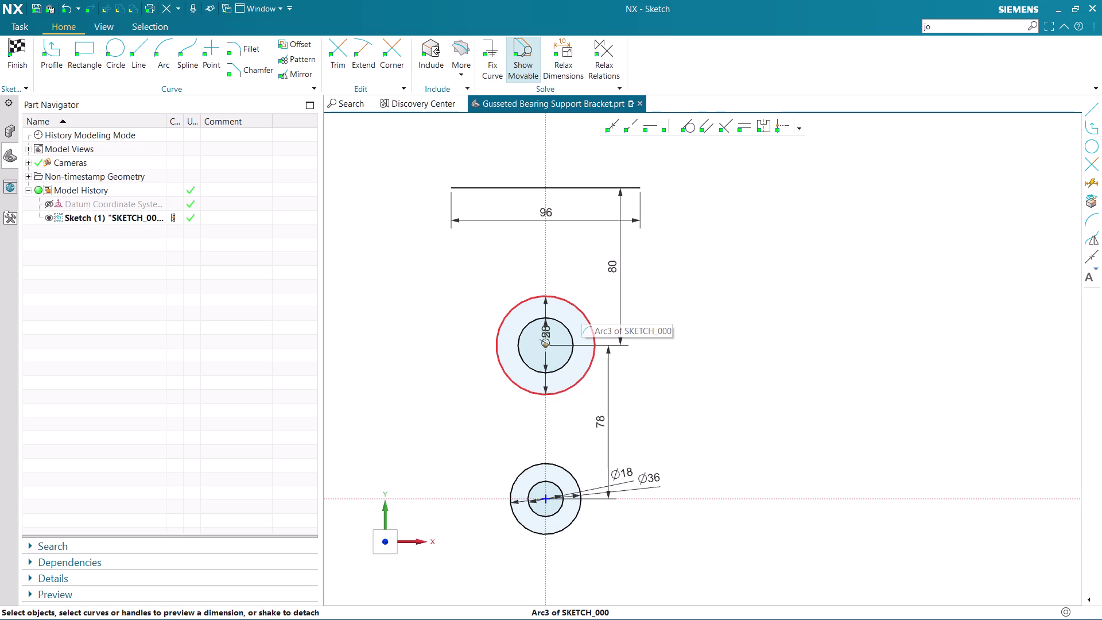
Draw a long line tangent to the lower boss's outer circle, rising up to the left.
scroll(down, 3)
scroll(up, 3)
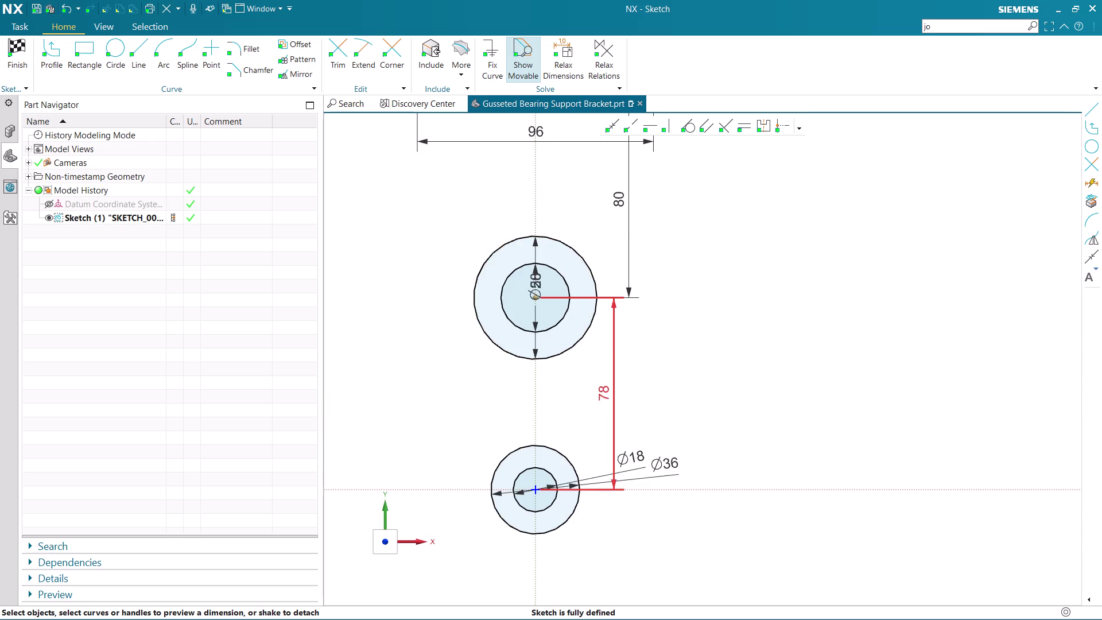
scroll(down, 3)
scroll(up, 3)
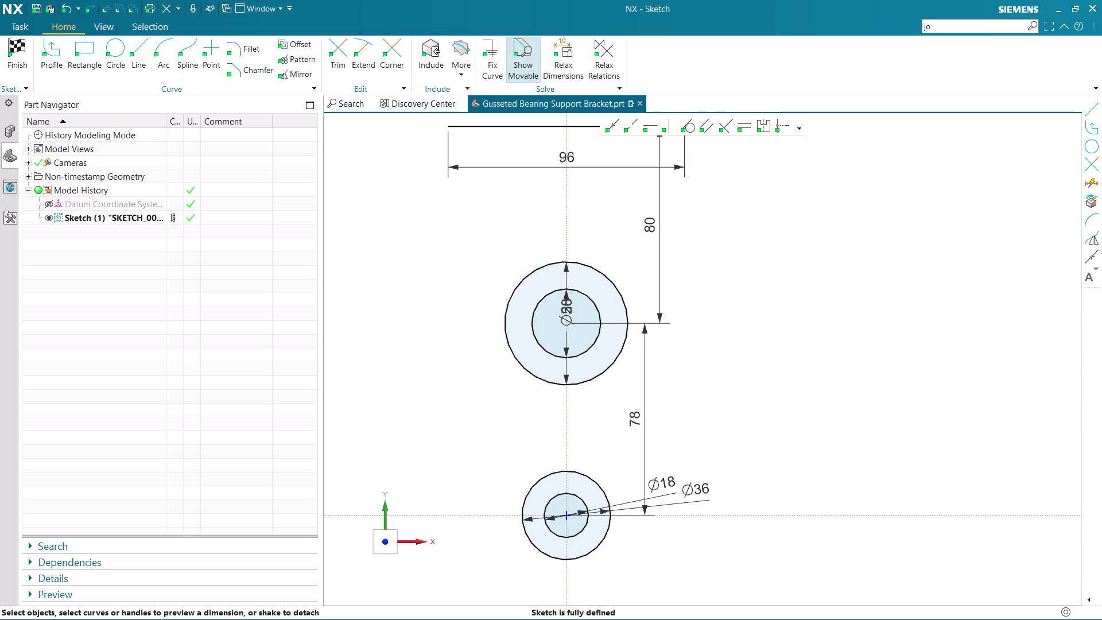
scroll(down, 3)
scroll(up, 3)
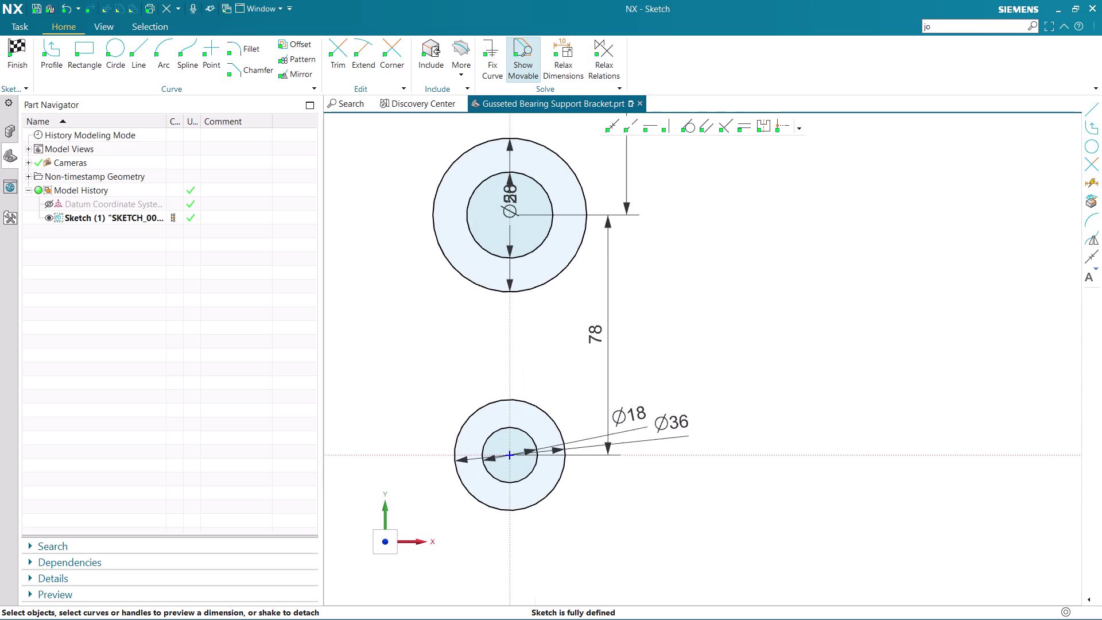
click(144, 45)
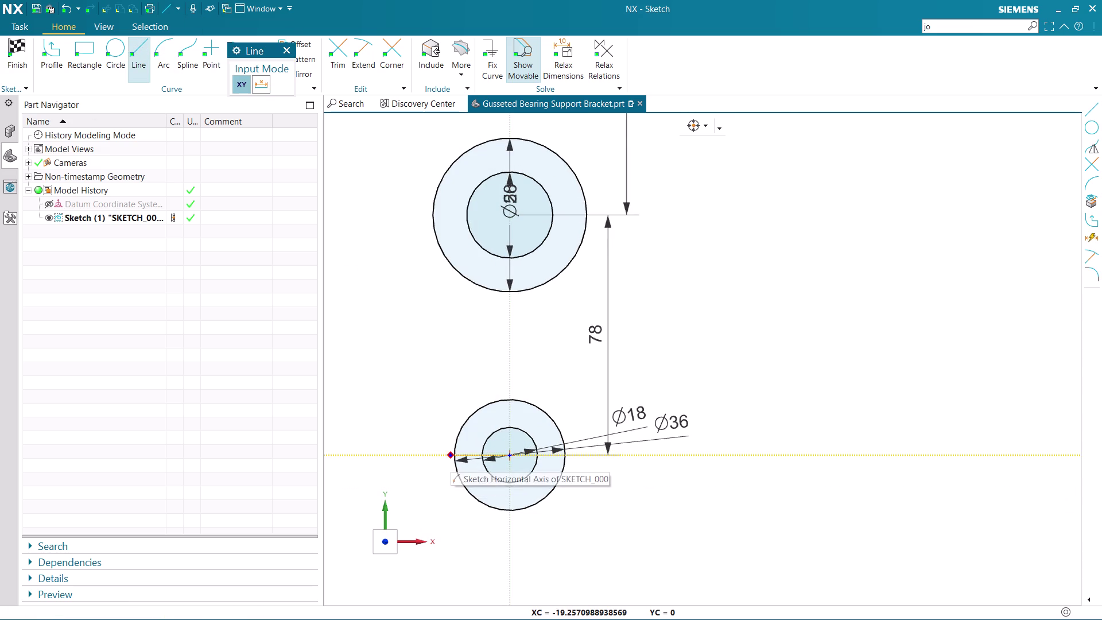
click(456, 454)
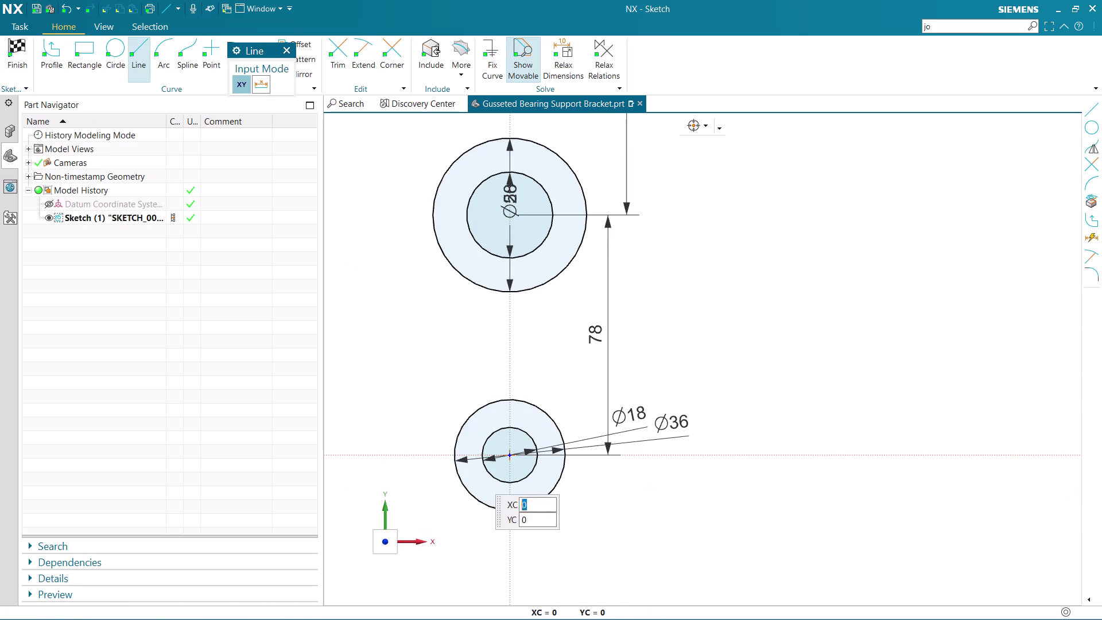
key(Escape)
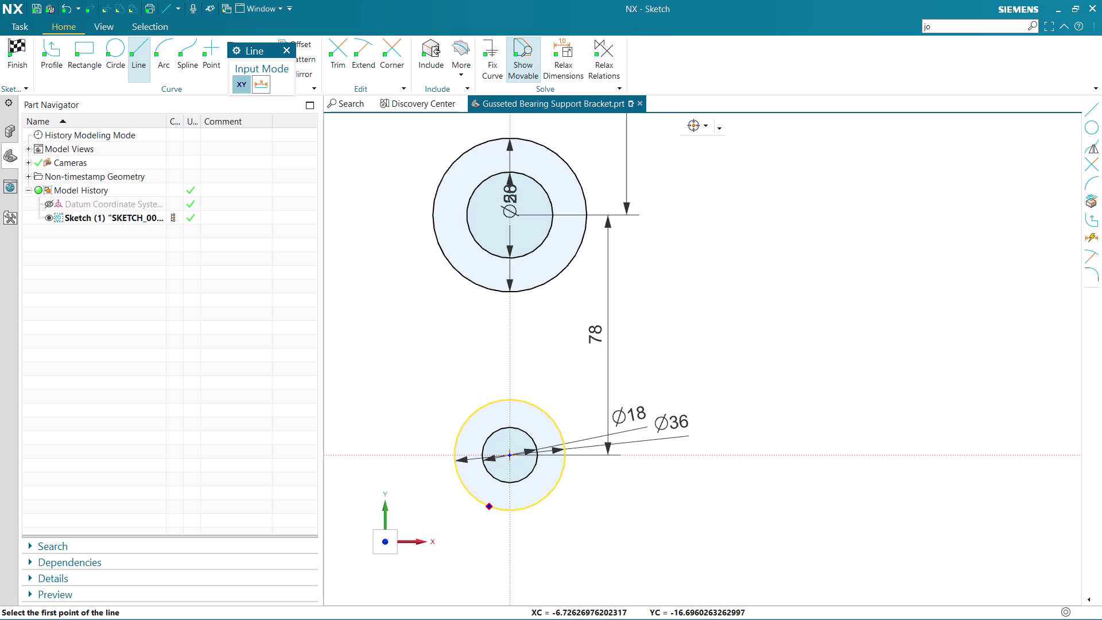
click(483, 503)
key(Escape)
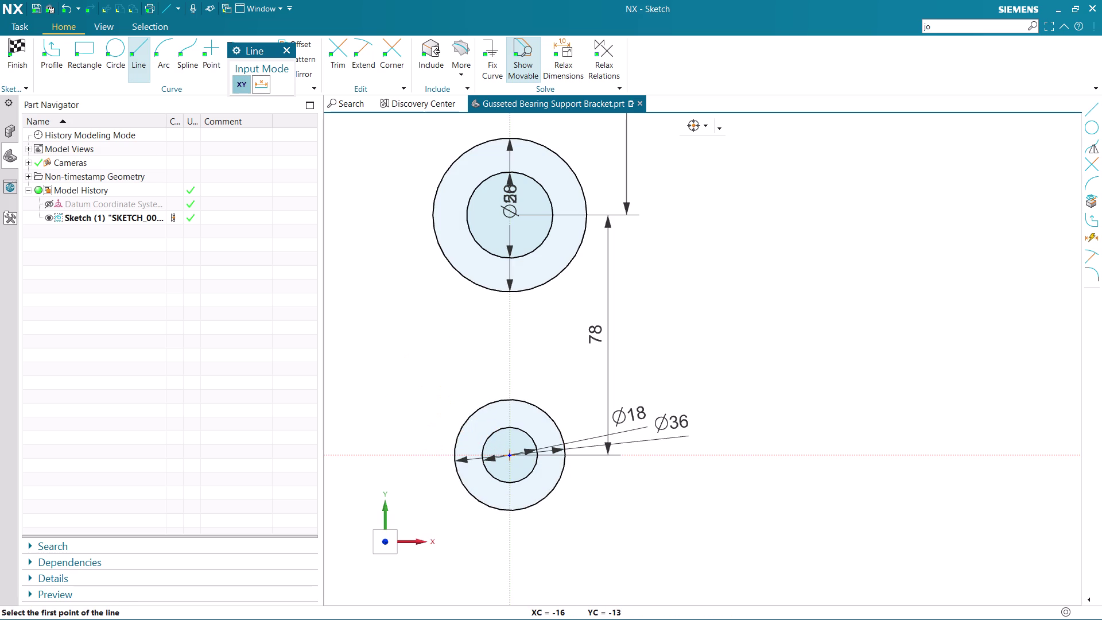
click(460, 488)
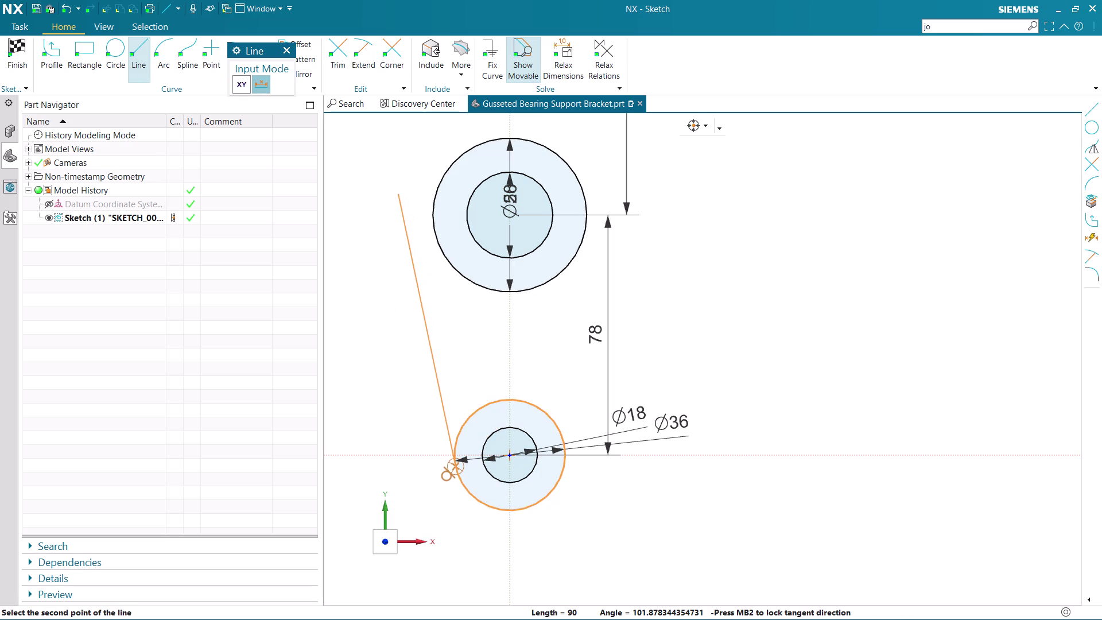
click(382, 160)
key(Escape)
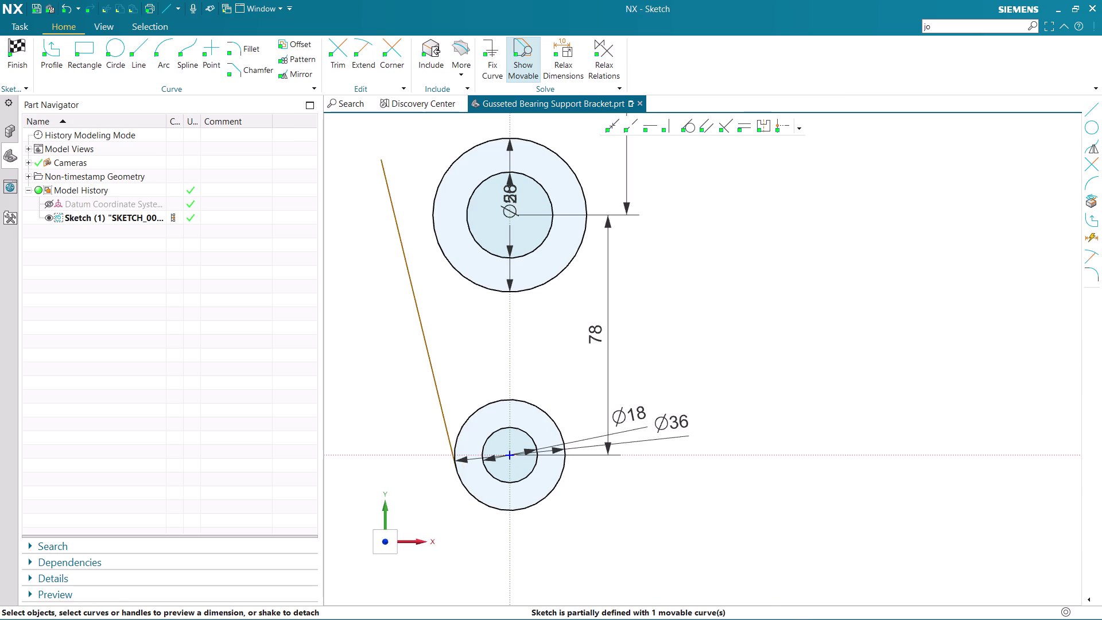
scroll(down, 3)
scroll(up, 3)
scroll(up, 3)
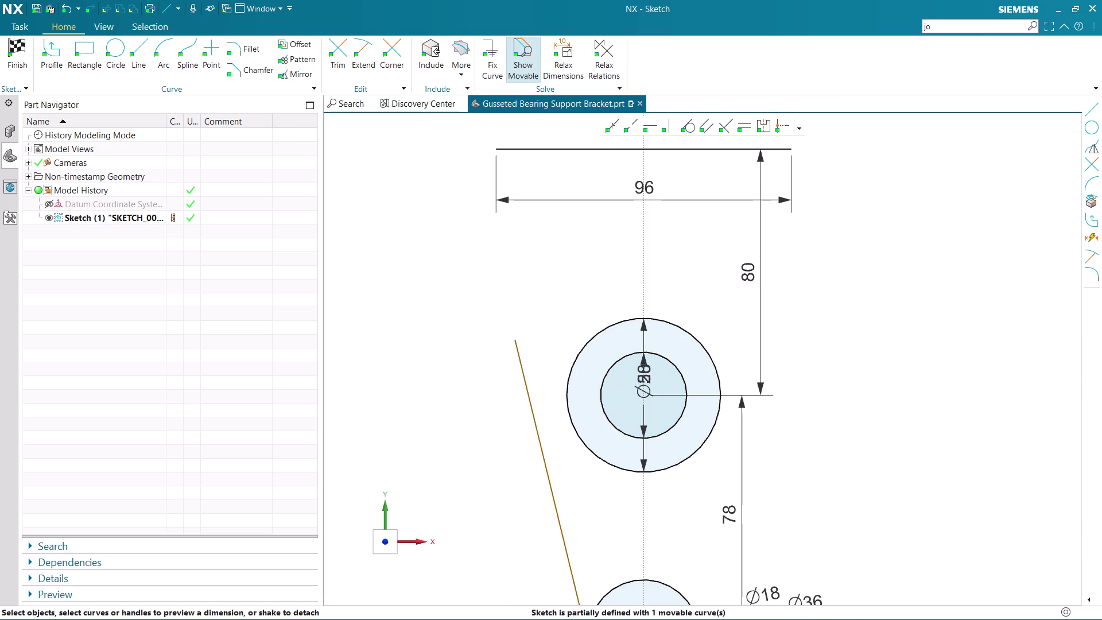
click(522, 383)
scroll(down, 3)
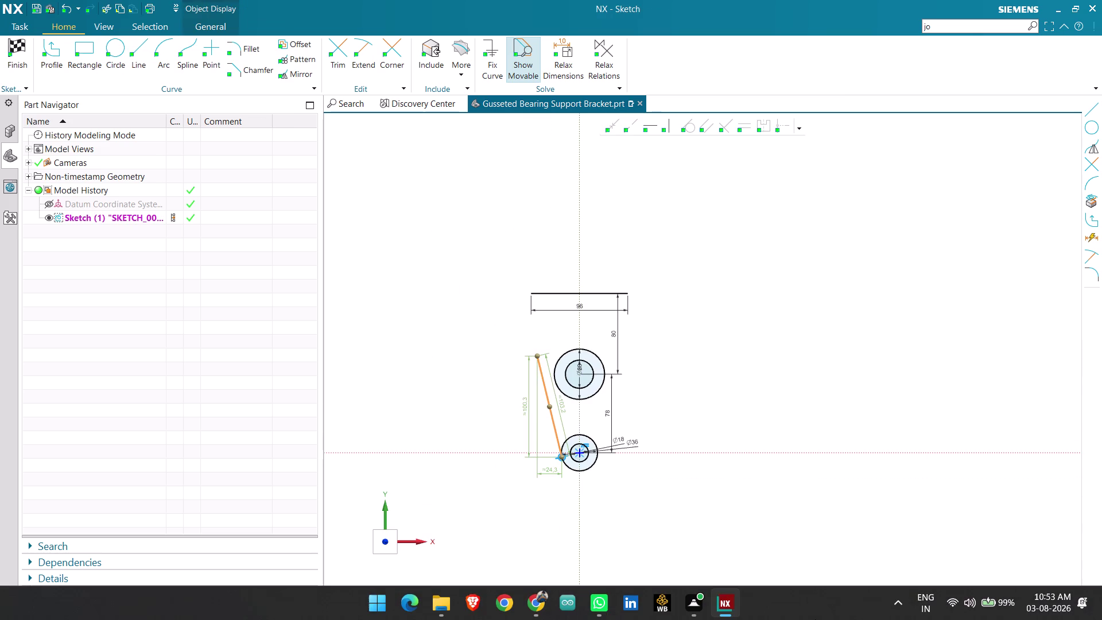
key(Escape)
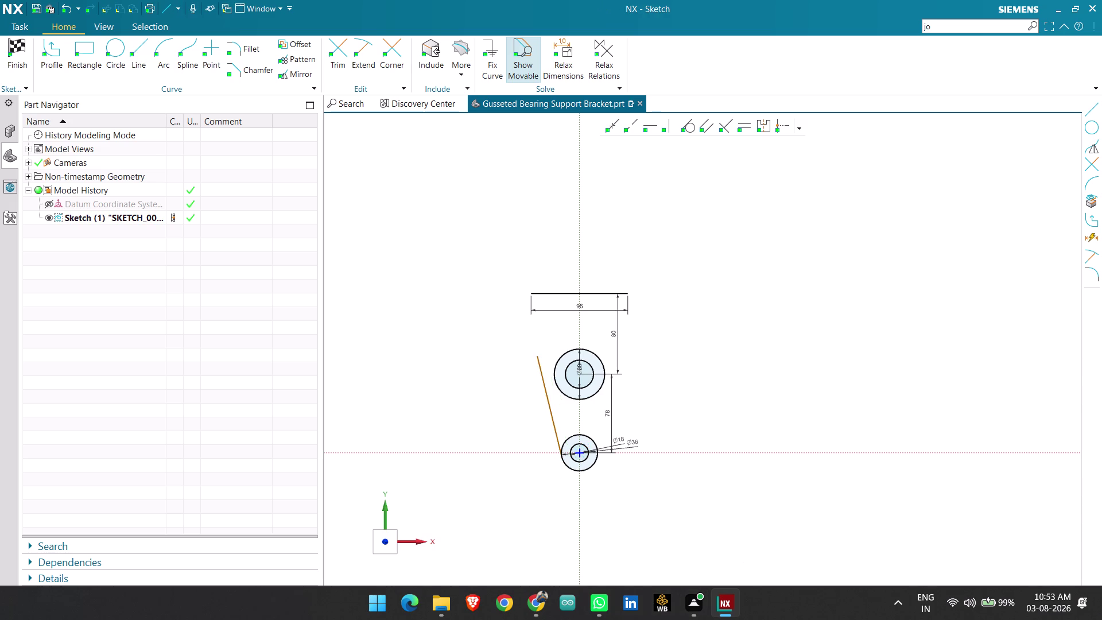
scroll(up, 3)
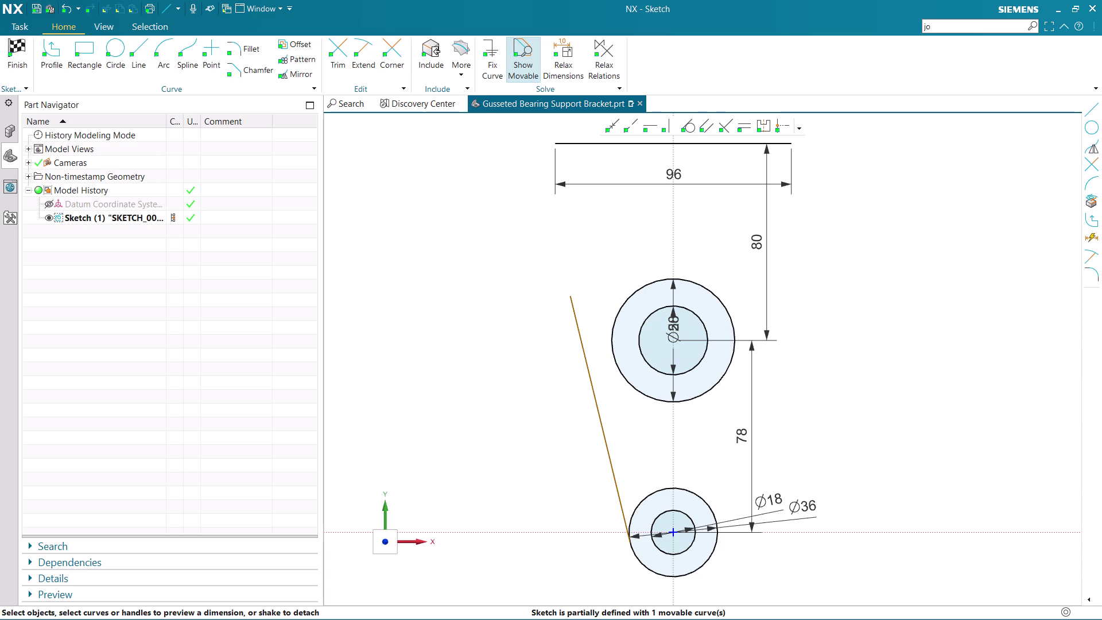
Add a Ø50 Rapid Dimension to the upper boss's outer circle, placing the label beside it.
scroll(down, 3)
scroll(up, 3)
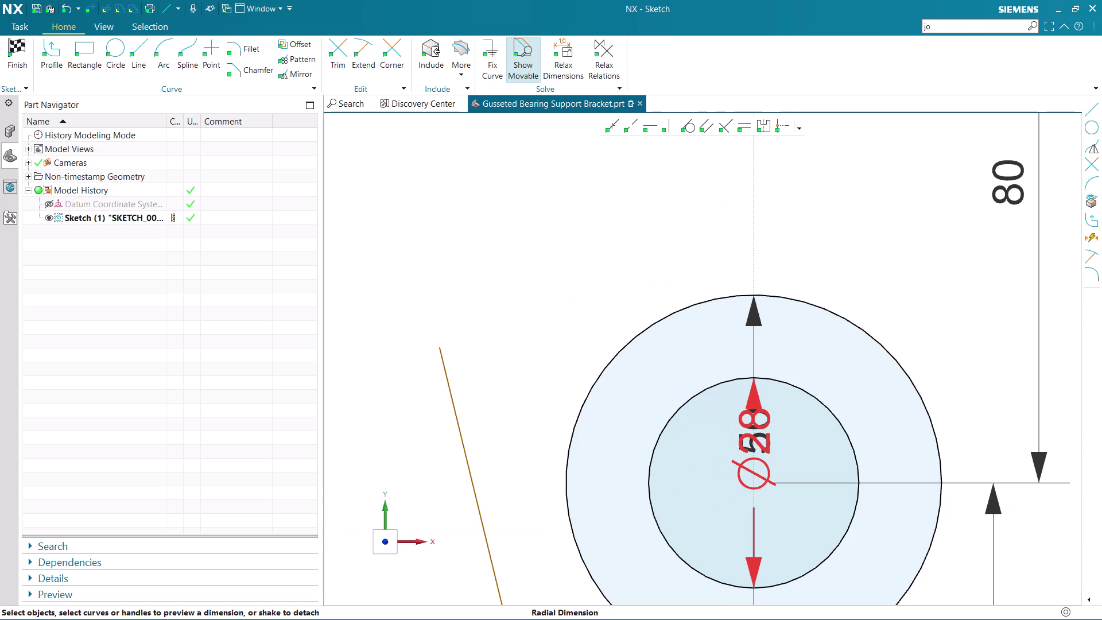
drag(764, 426, 998, 382)
drag(754, 437, 982, 337)
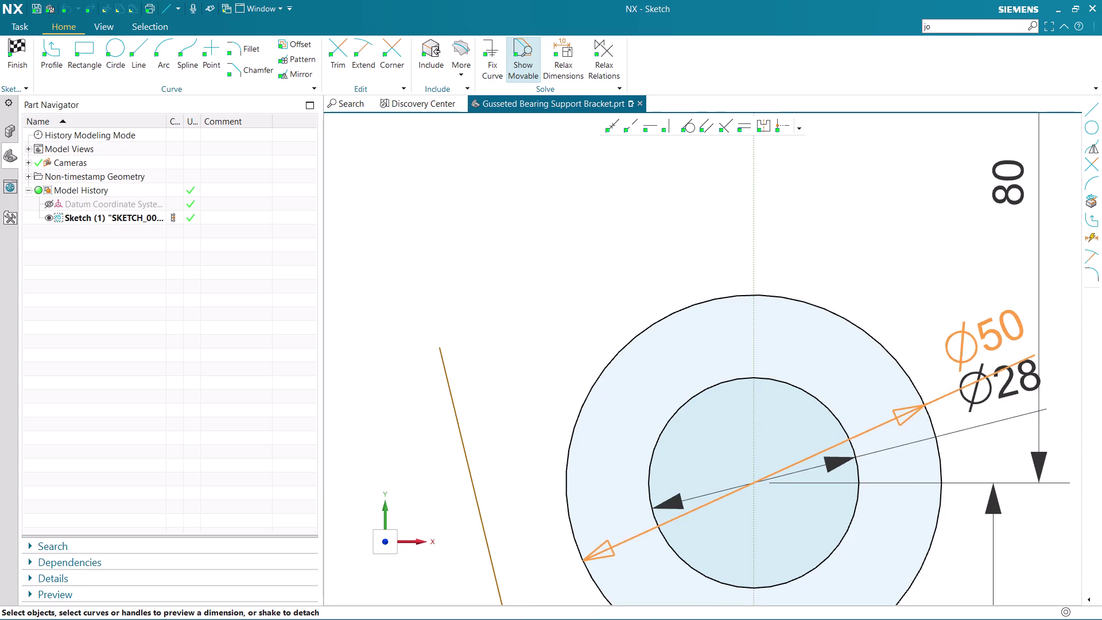
drag(982, 338, 966, 313)
scroll(down, 3)
scroll(down, 3)
scroll(up, 3)
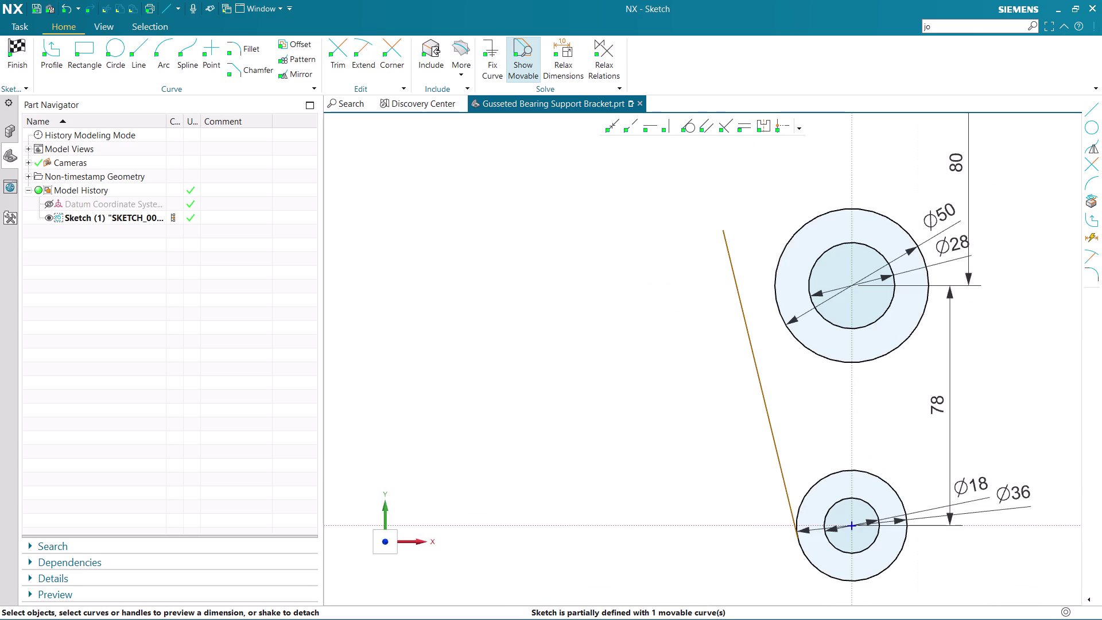
scroll(up, 3)
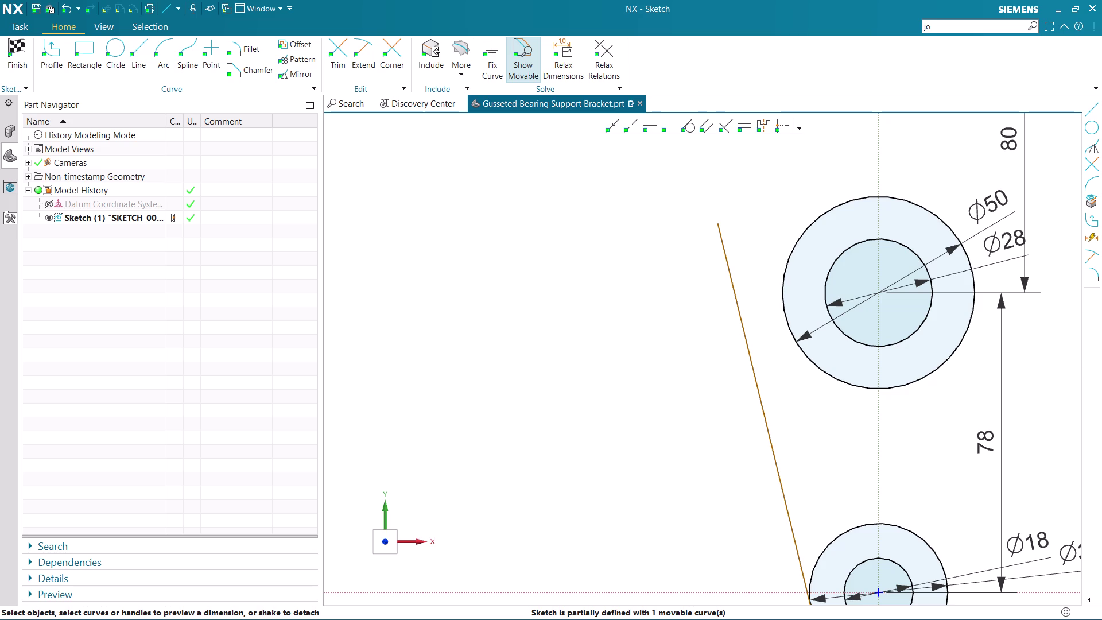
scroll(down, 3)
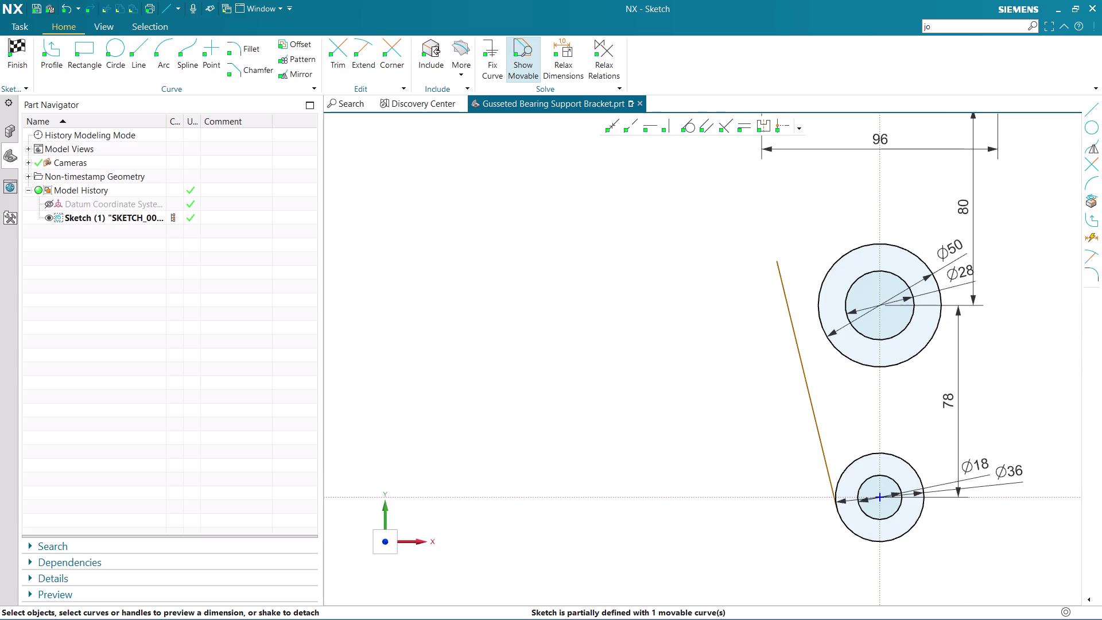
scroll(down, 3)
scroll(up, 3)
scroll(down, 3)
scroll(up, 3)
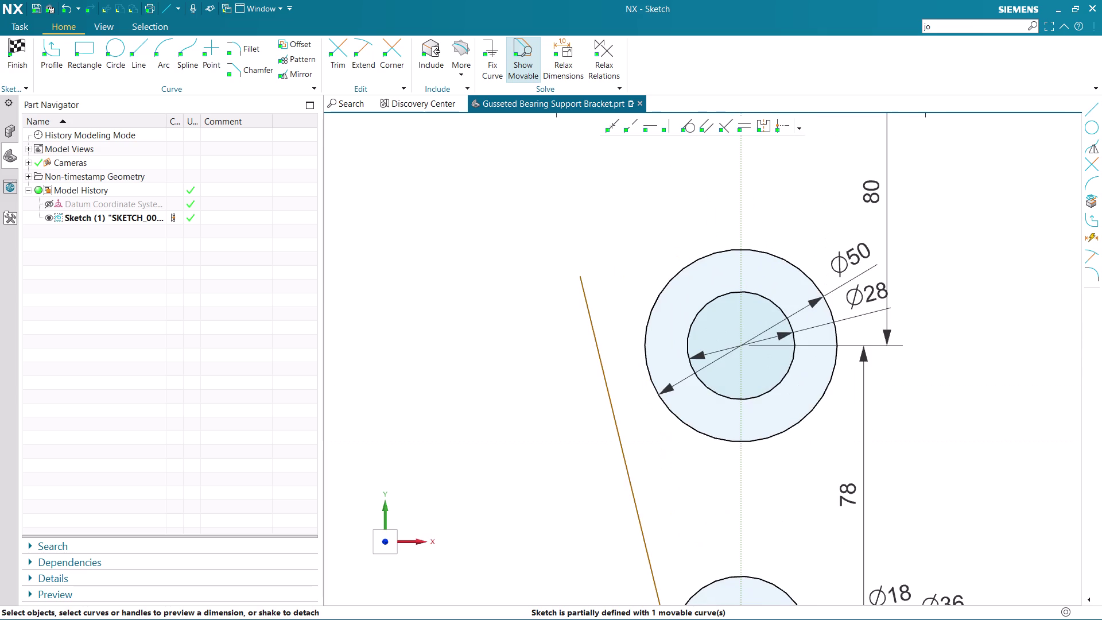
click(582, 301)
scroll(down, 3)
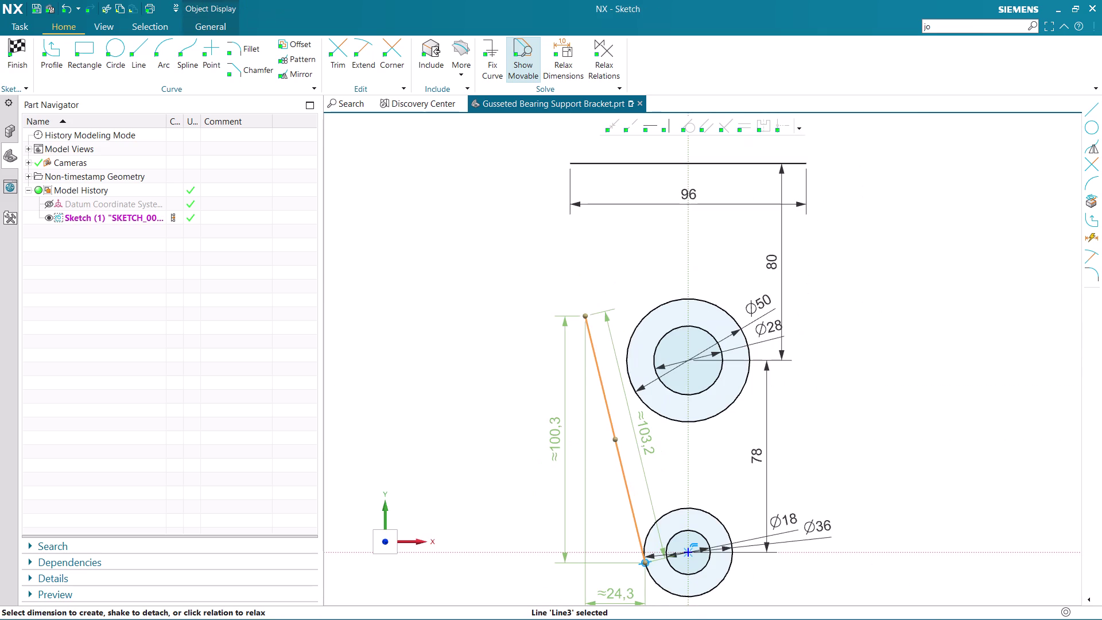
key(Escape)
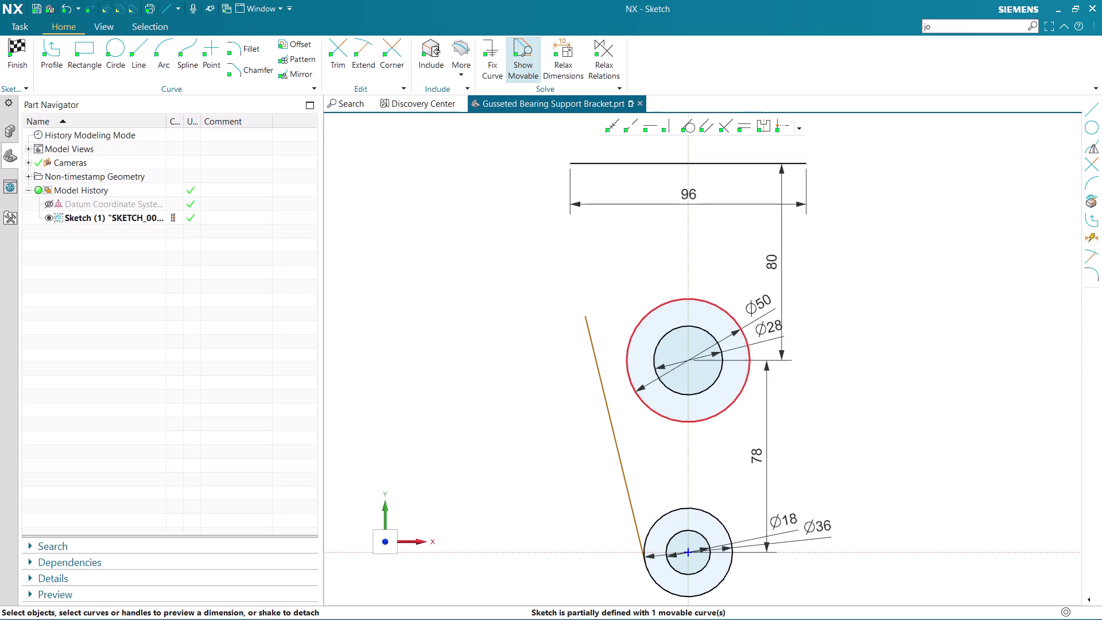